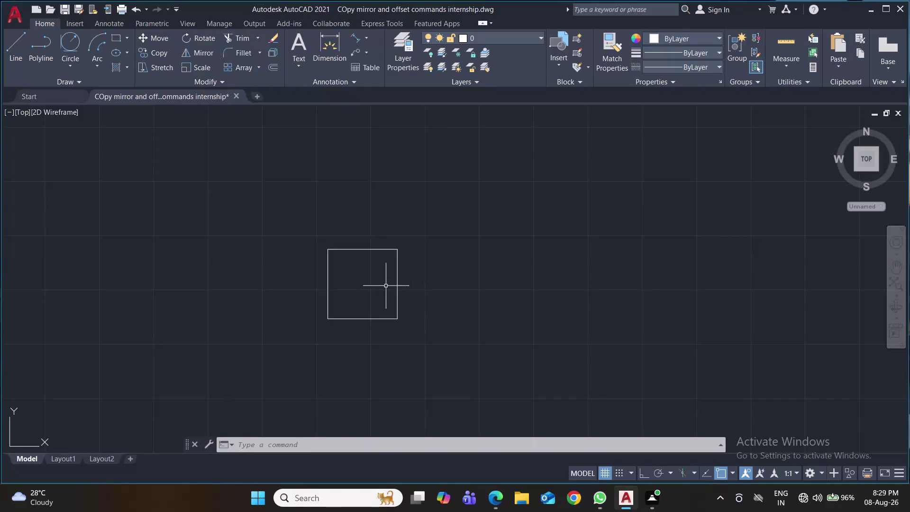
Start a line at the square's corner, then cancel it.
click(13, 53)
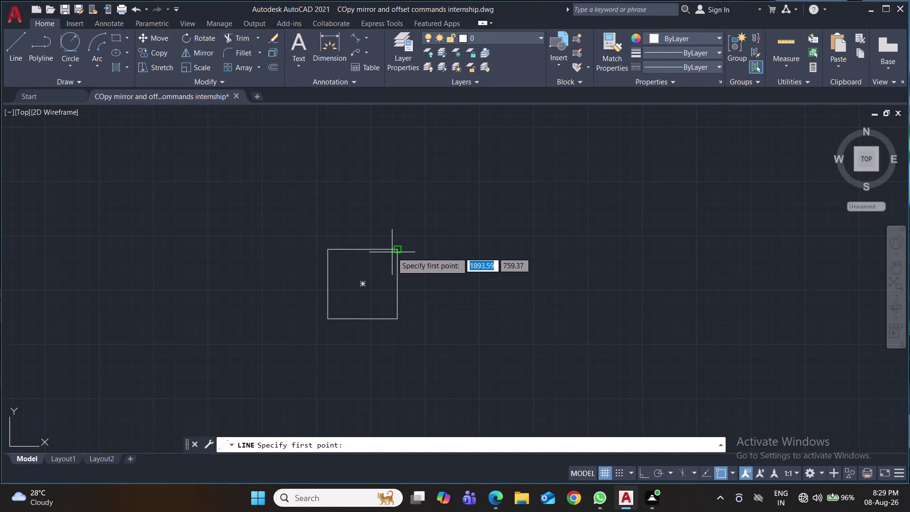
click(395, 284)
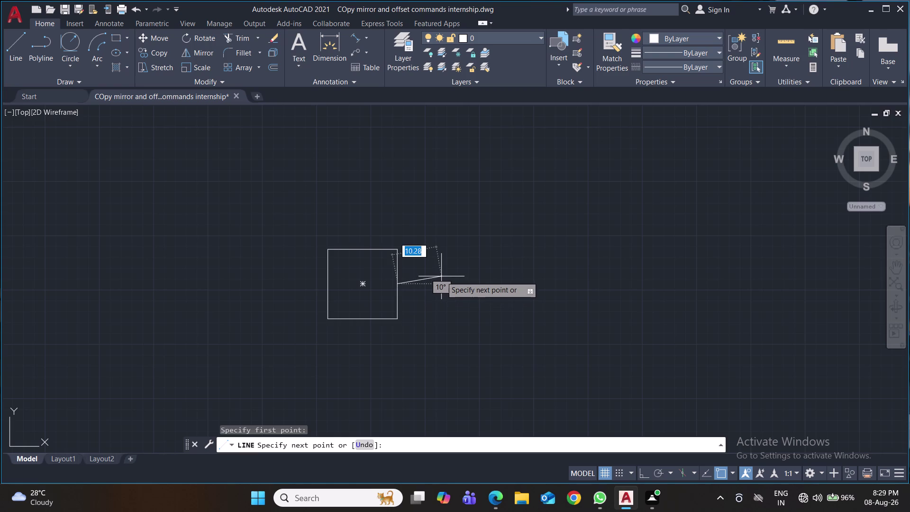
key(Escape)
Draw a radius-24 circle centred on the square's centre.
key(c)
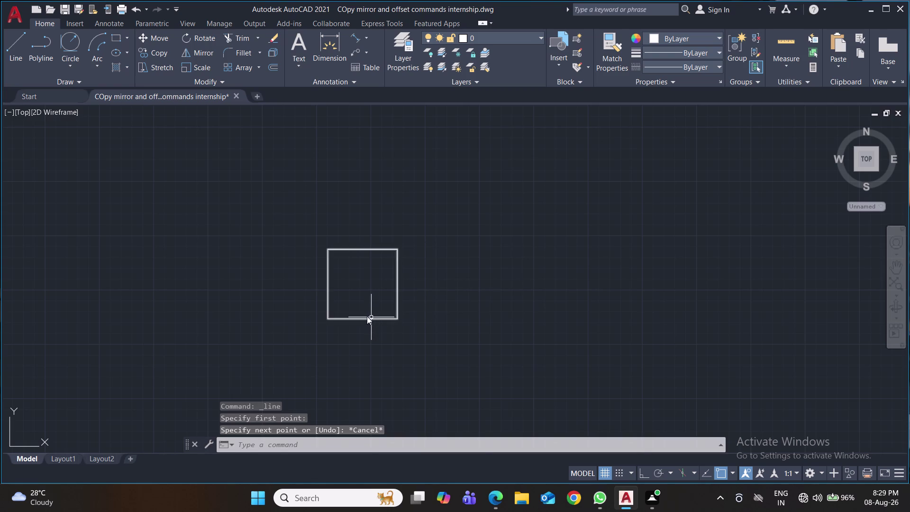
key(Return)
click(362, 285)
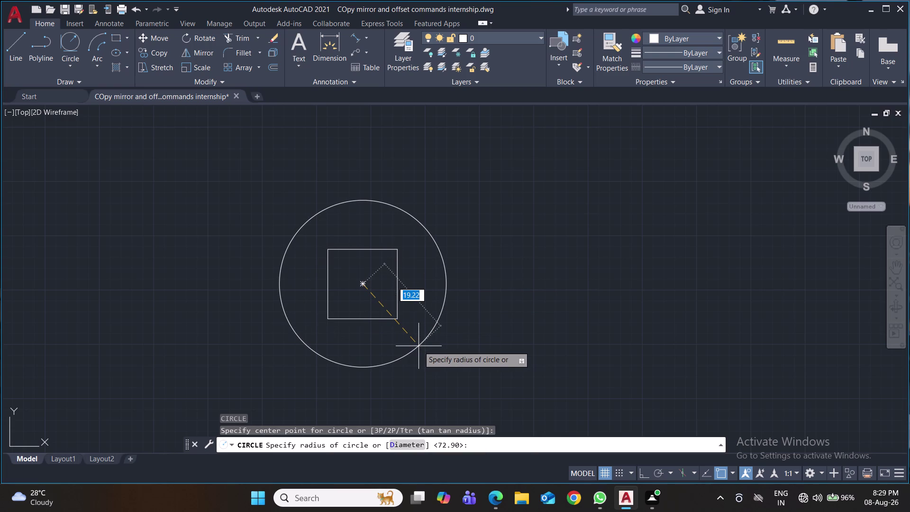
text(24)
key(Return)
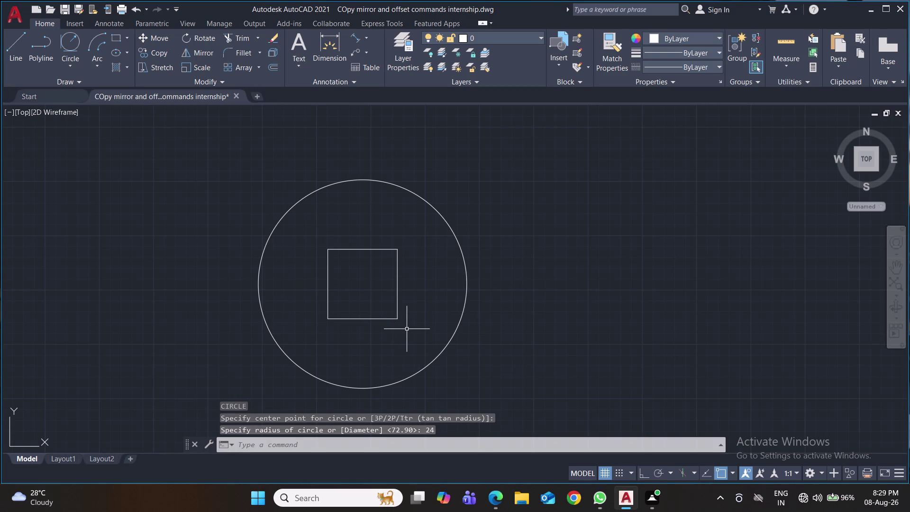
key(l)
key(Return)
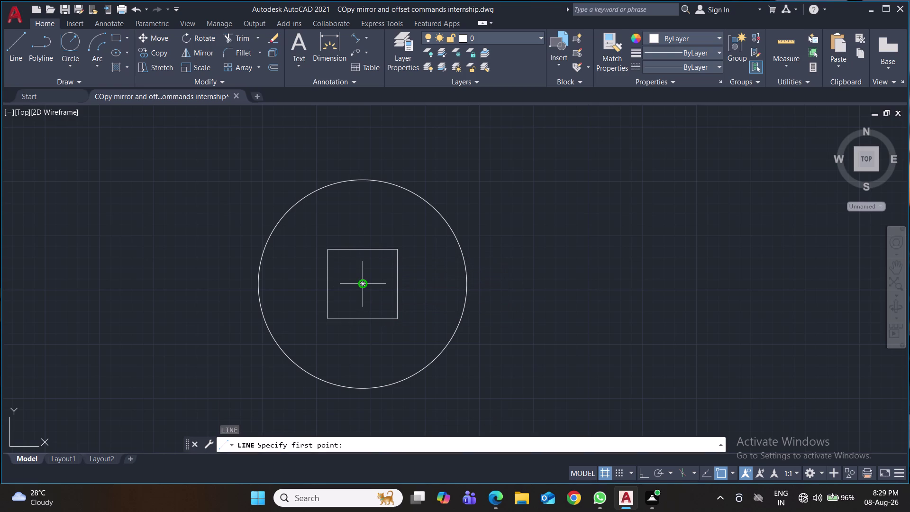
Draw lines from the square's right and top midpoints out to the circle.
click(397, 284)
click(465, 283)
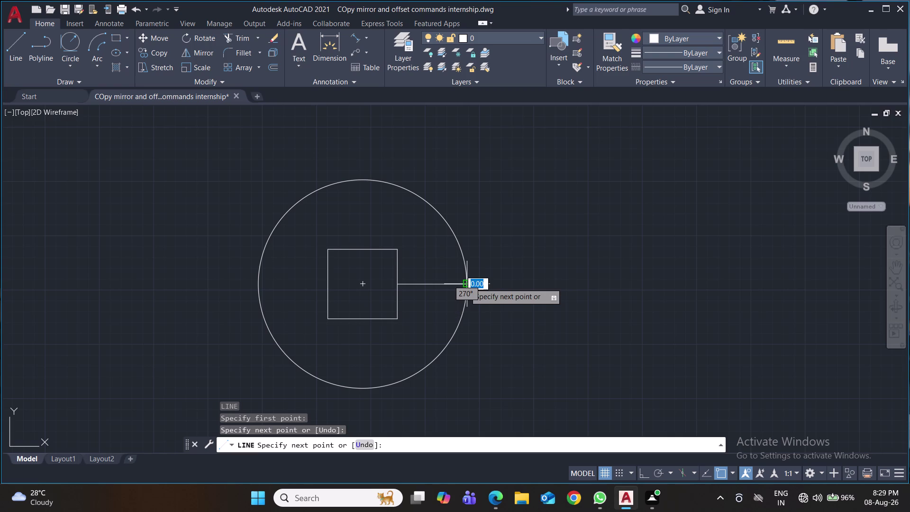
key(Return)
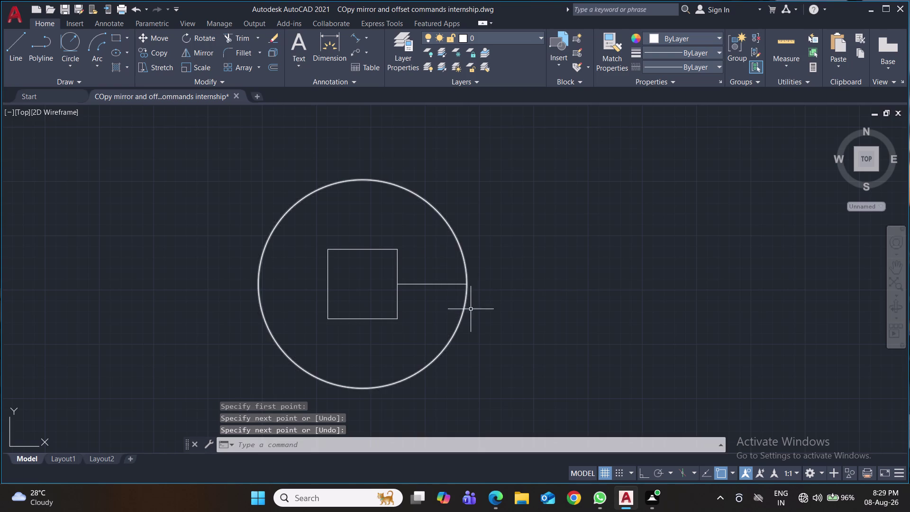
key(space)
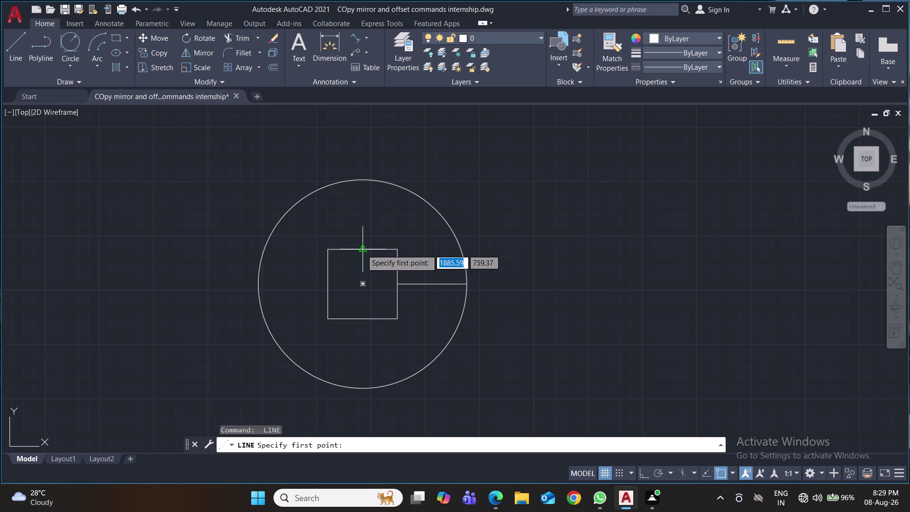
click(361, 248)
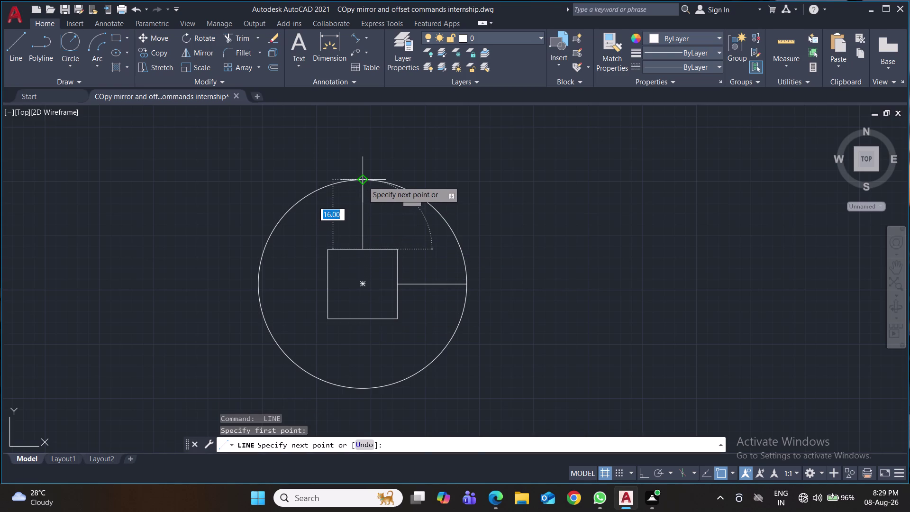
click(363, 179)
key(Return)
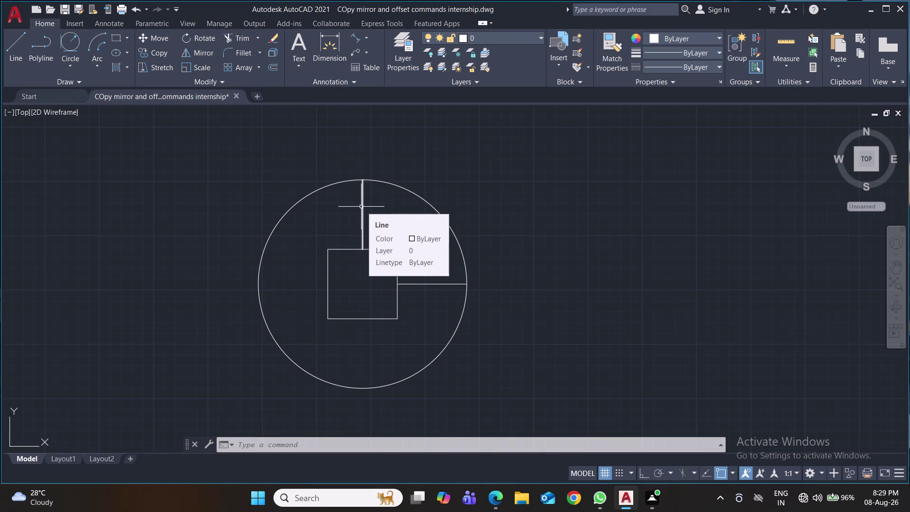
Draw lines from the left and bottom midpoints to the circle, then save.
key(space)
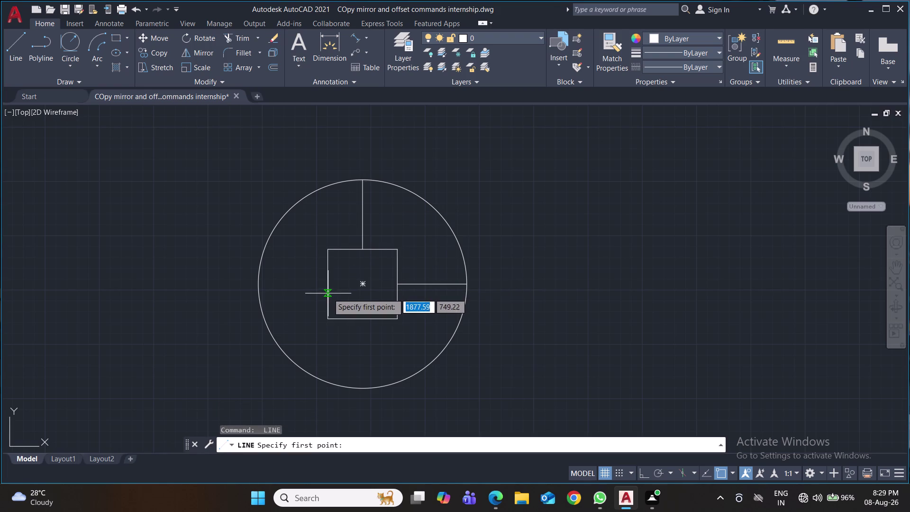
click(327, 285)
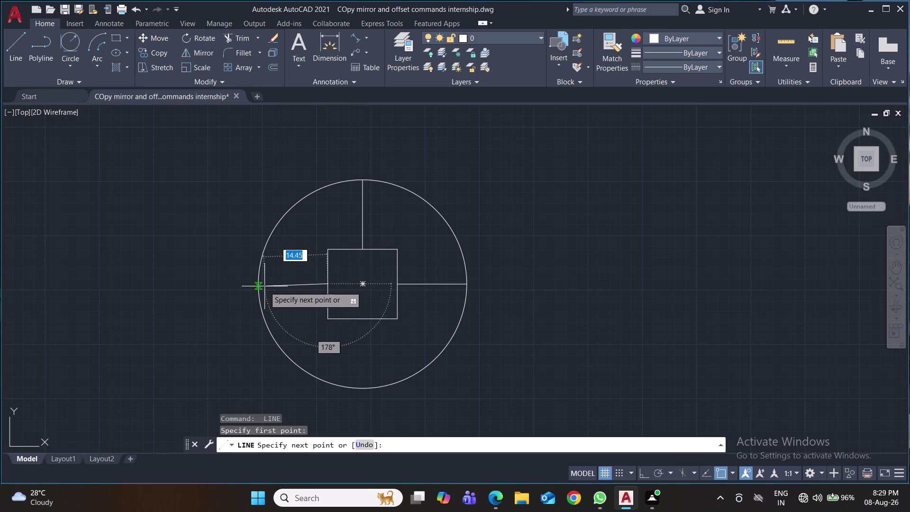
click(260, 284)
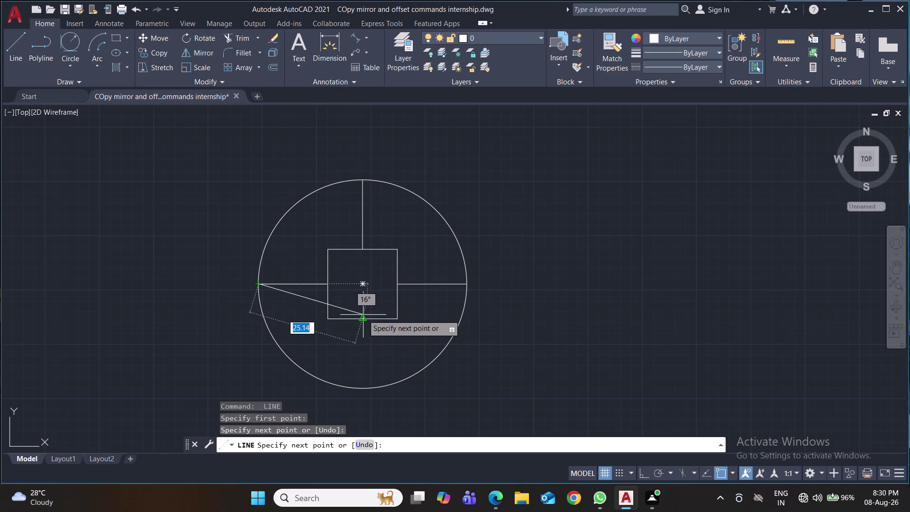
key(Return)
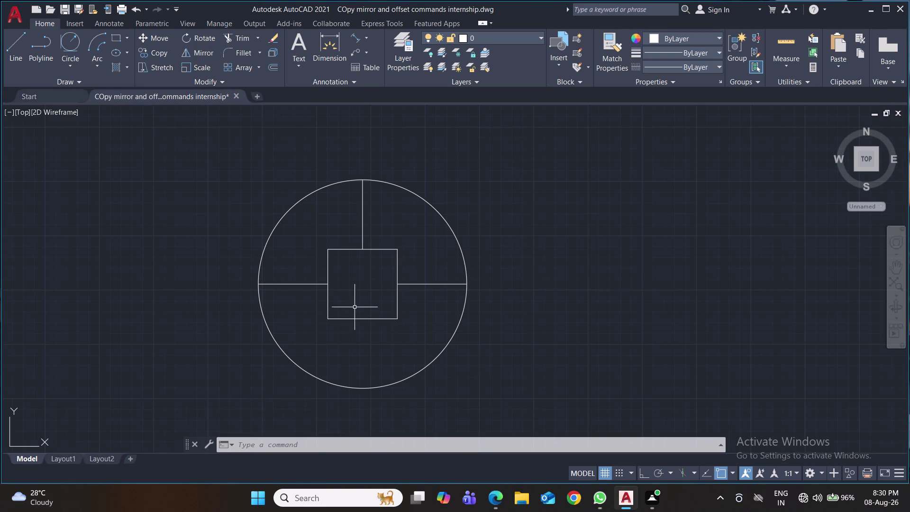
key(space)
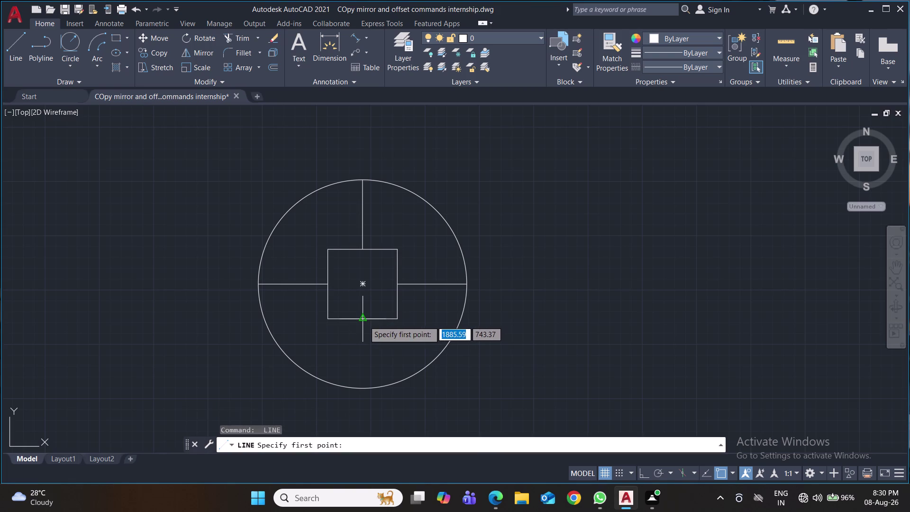
click(364, 321)
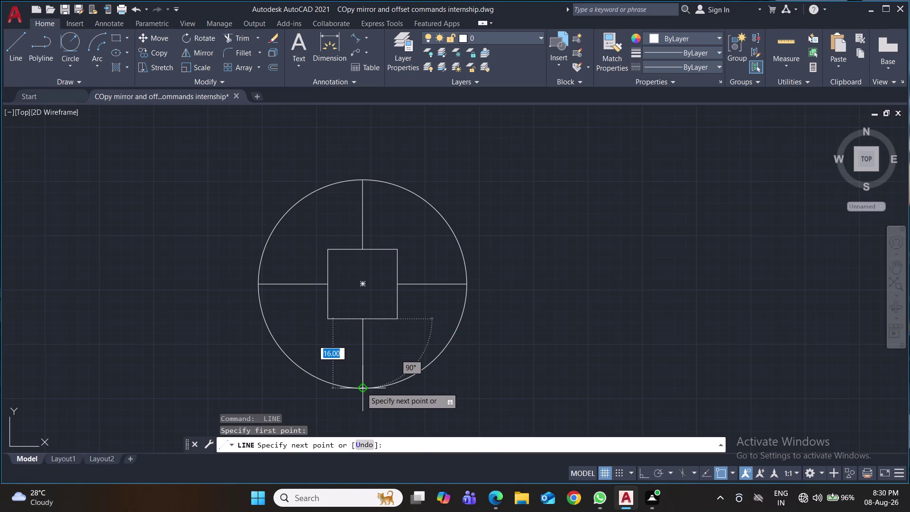
click(361, 388)
key(Return)
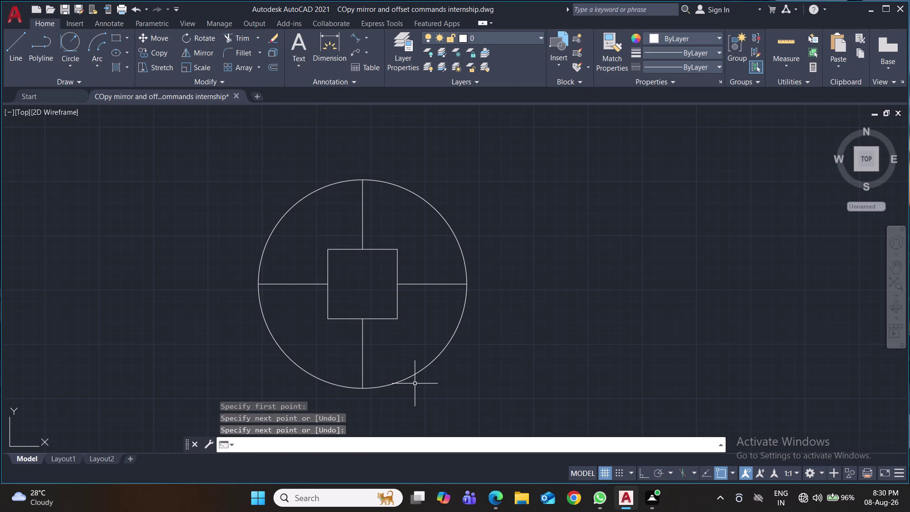
key(ctrl+s)
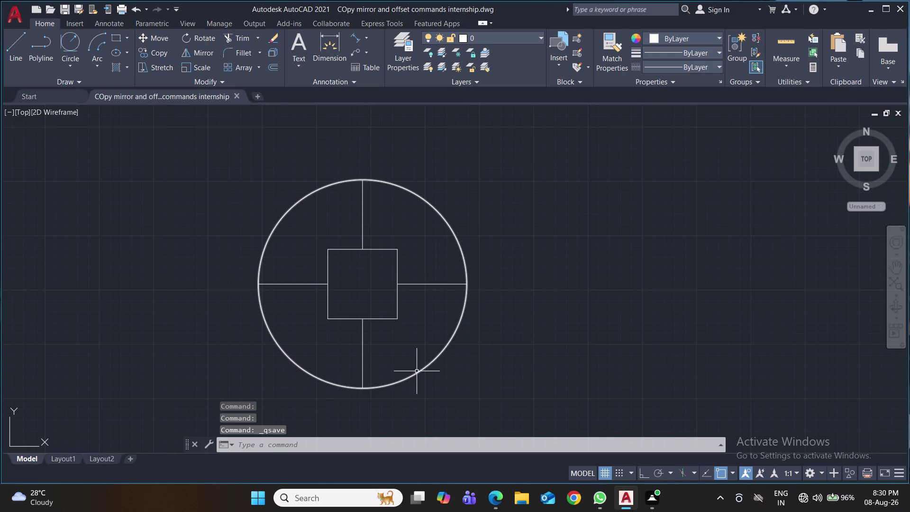
Draw a radius-4 circle centred on the big circle's right quadrant and save.
click(72, 65)
click(86, 87)
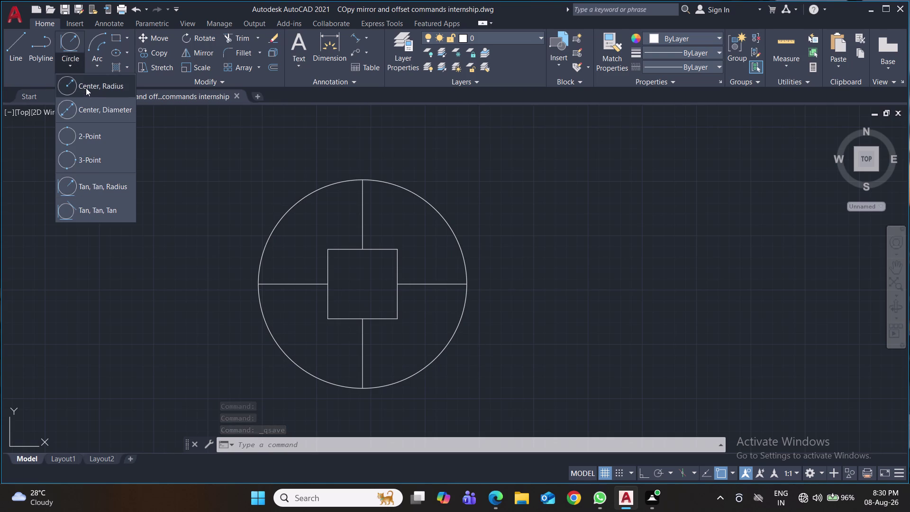
click(468, 285)
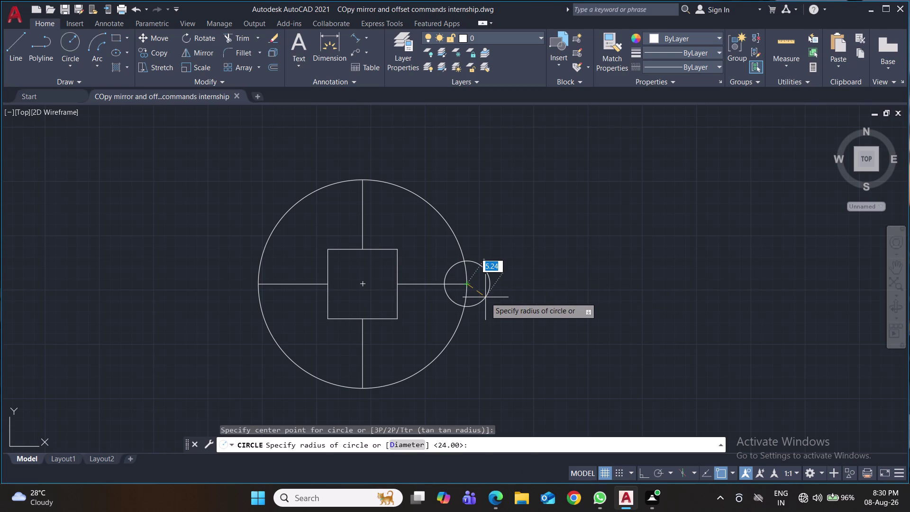
key(4)
key(Return)
key(ctrl+s)
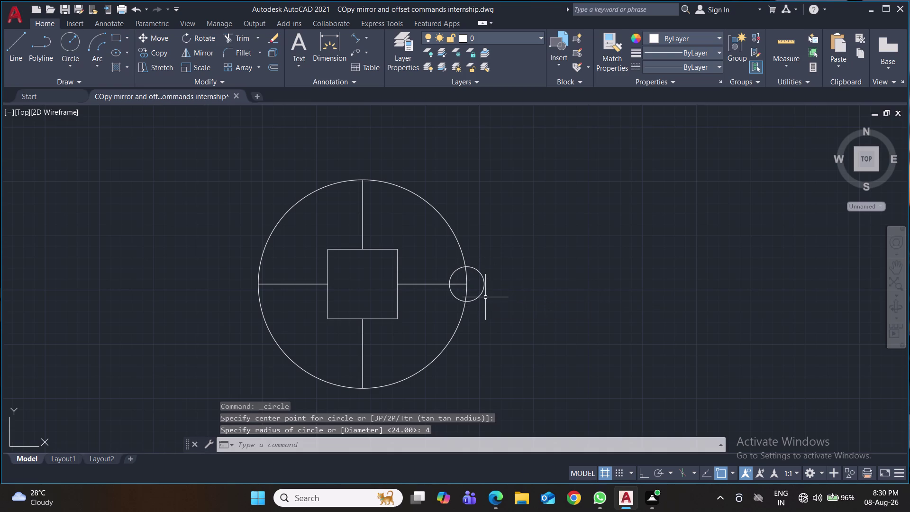
key(ctrl+s)
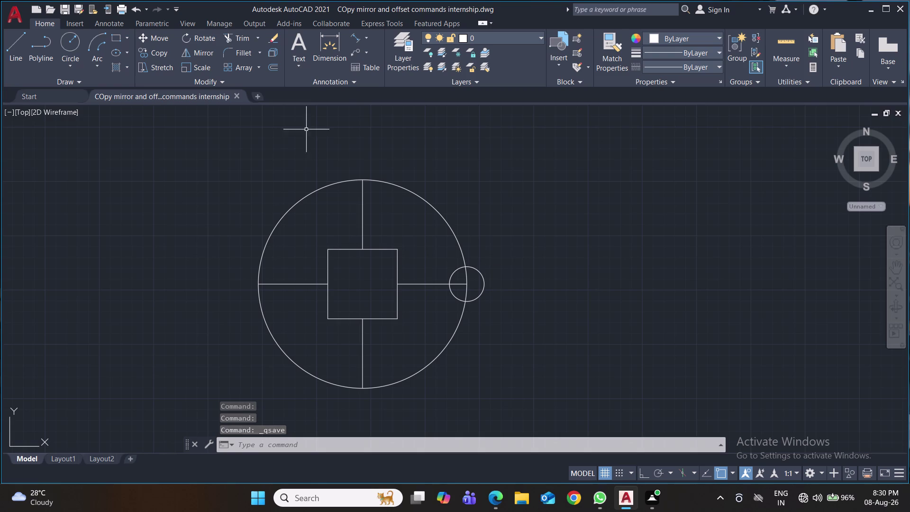
click(259, 66)
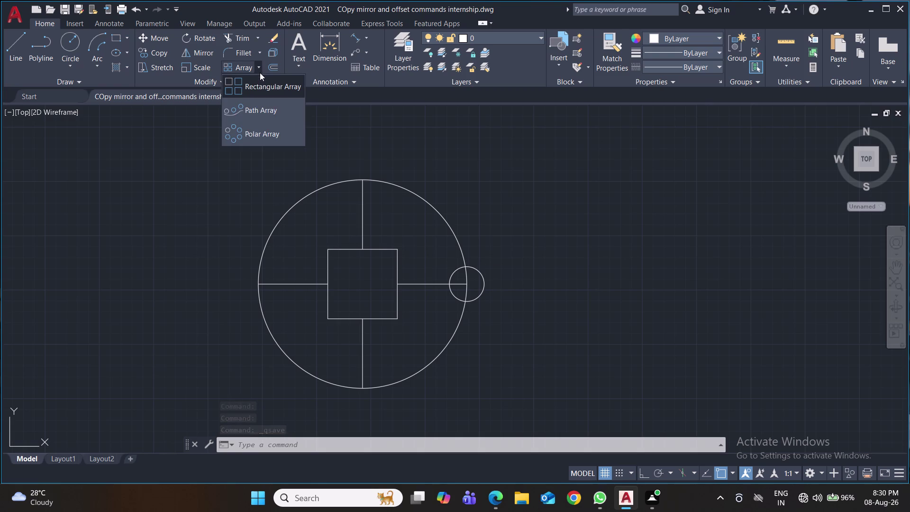
Polar-array the small circle around the big circle's centre with 8 items.
click(275, 134)
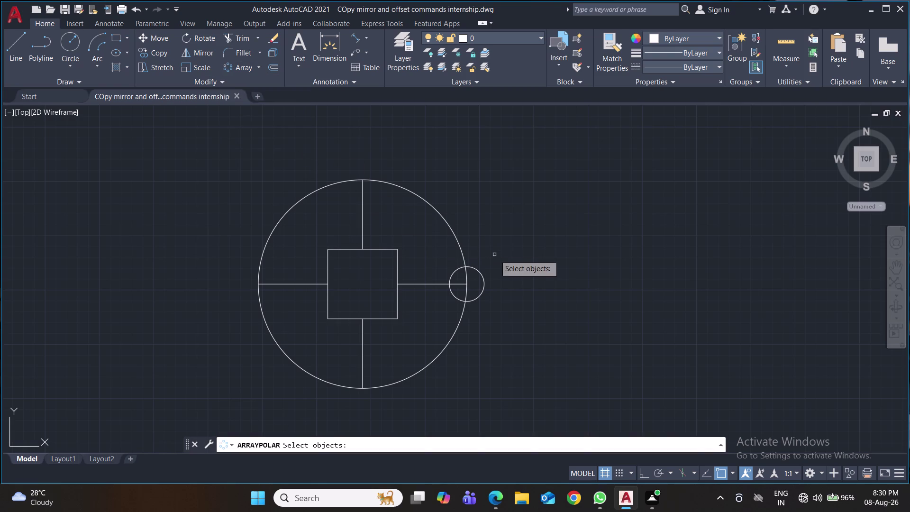
click(480, 274)
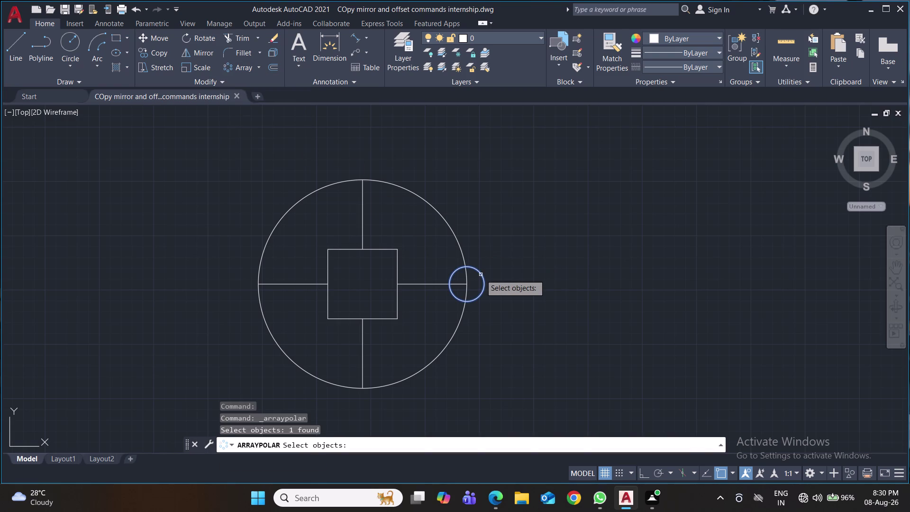
key(Return)
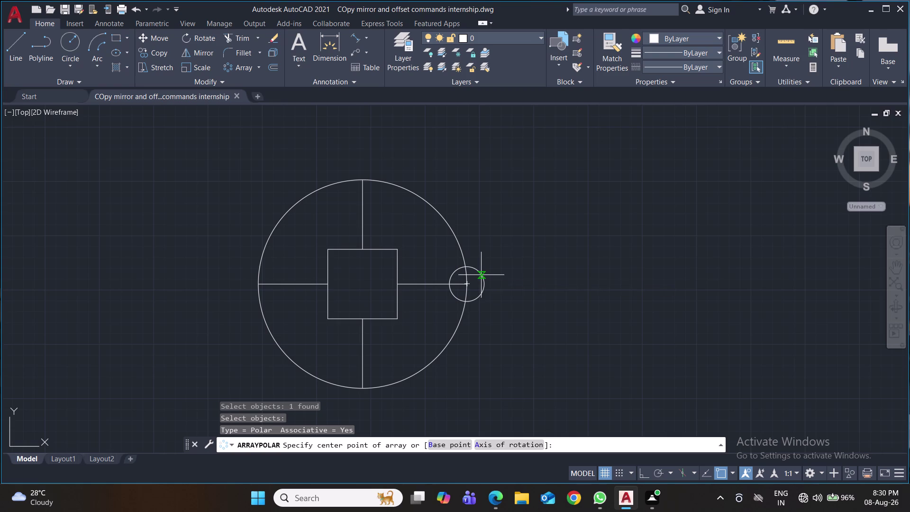
click(362, 287)
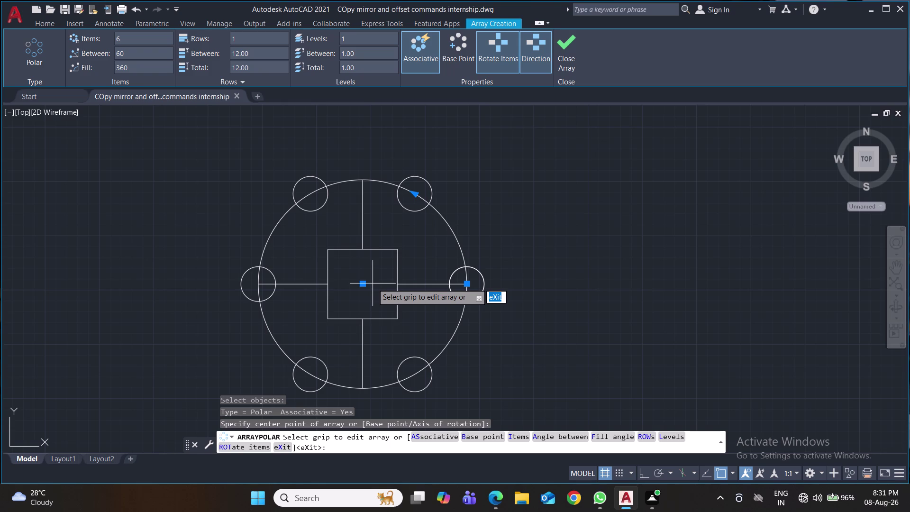
click(153, 38)
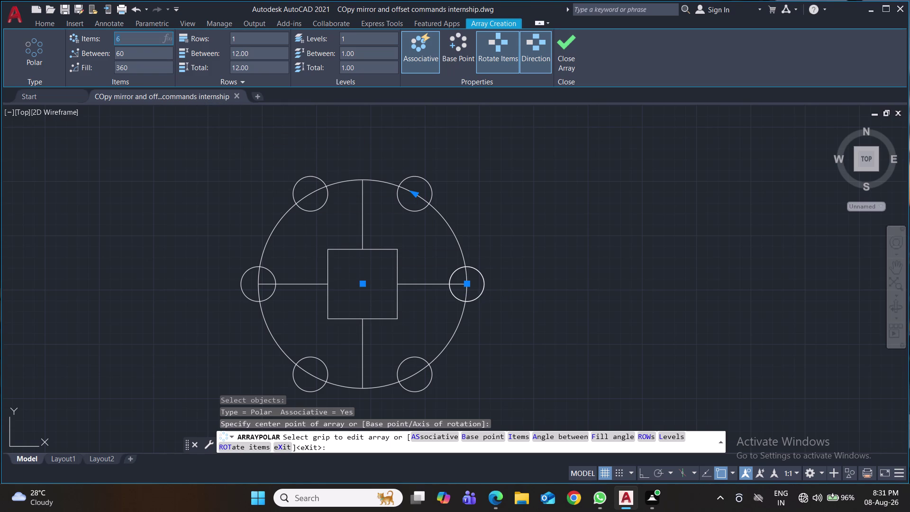
key(8)
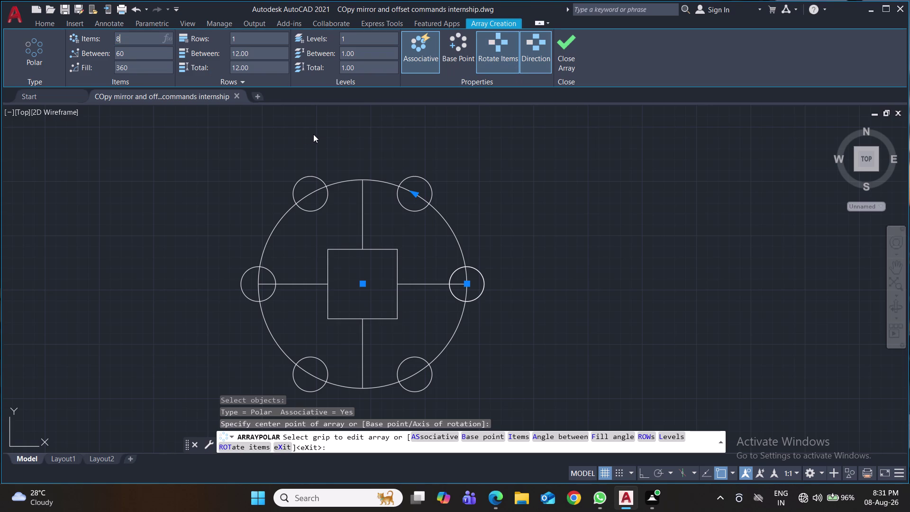
key(Return)
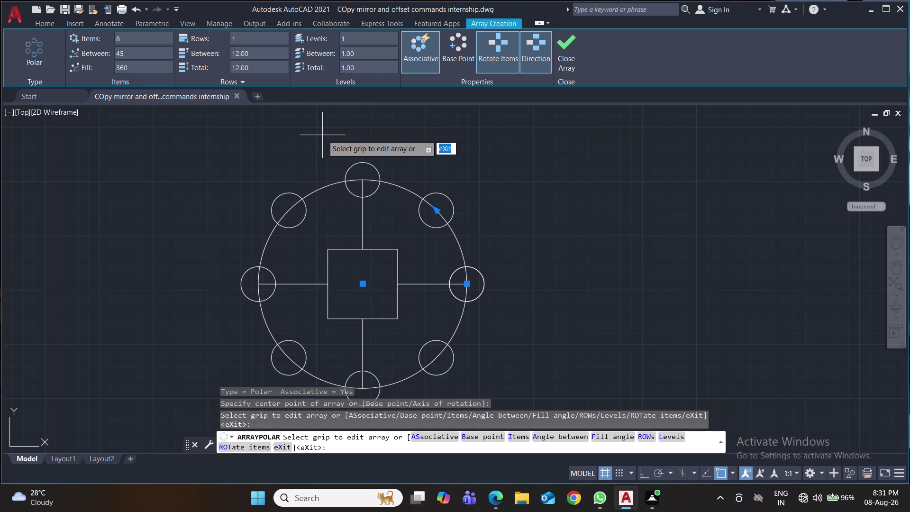
click(323, 135)
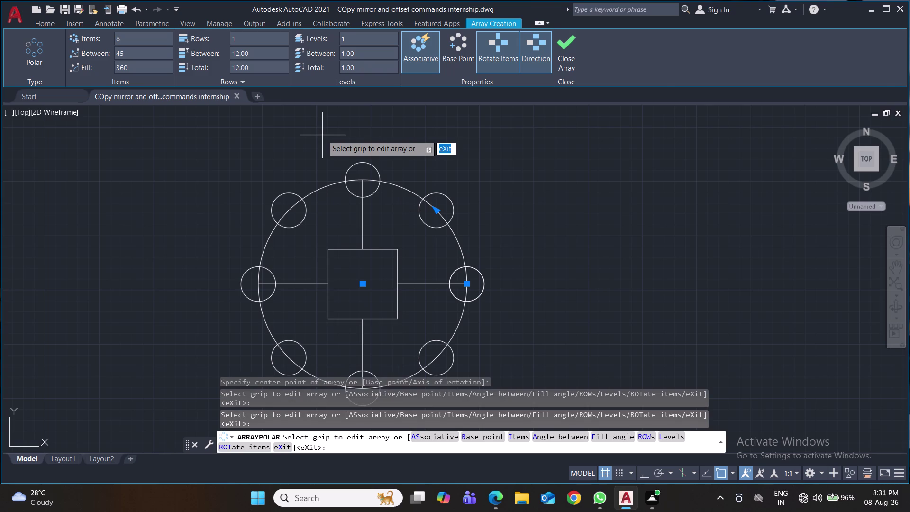
key(Return)
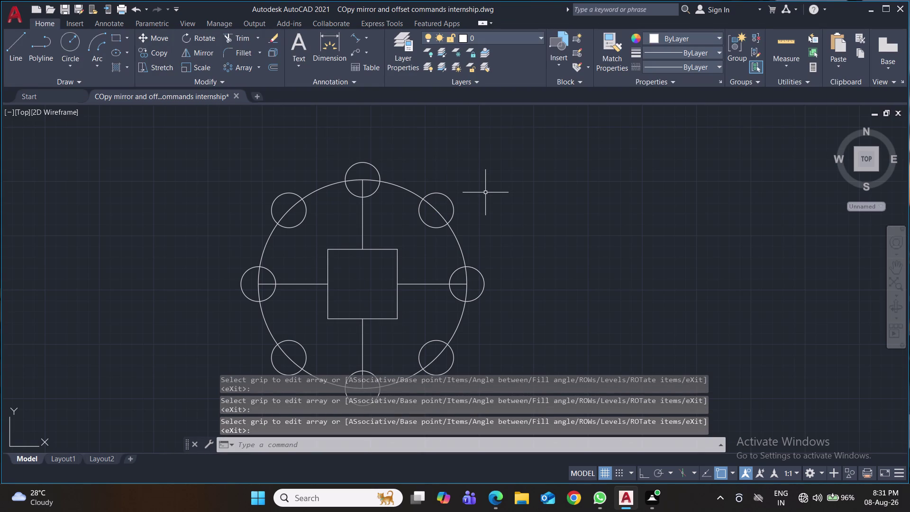
Change the large circle's linetype to CENTER and save the drawing.
key(ctrl+s)
middle_drag(507, 224, 506, 203)
click(454, 215)
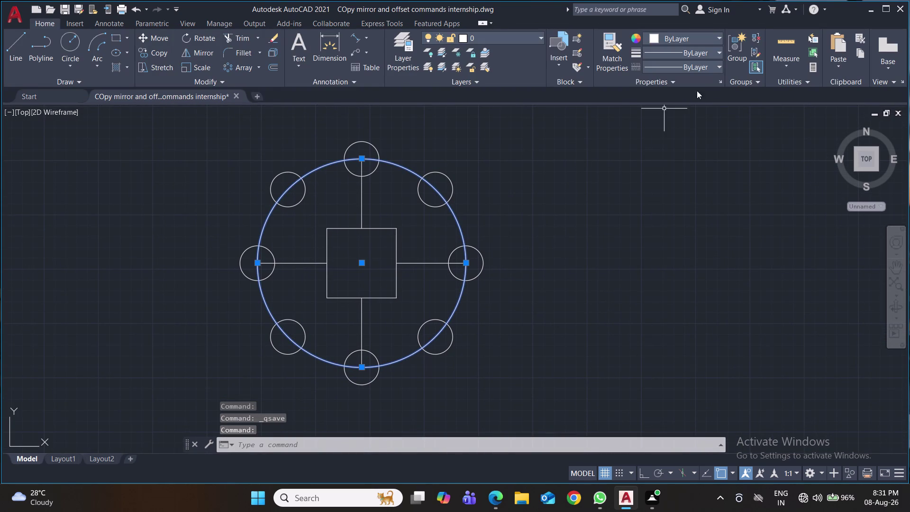
click(717, 66)
click(703, 106)
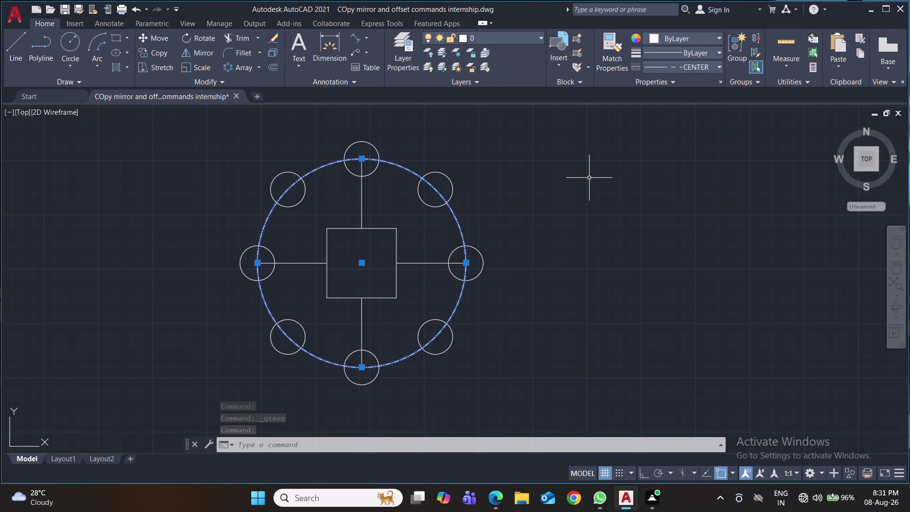
key(ctrl+s)
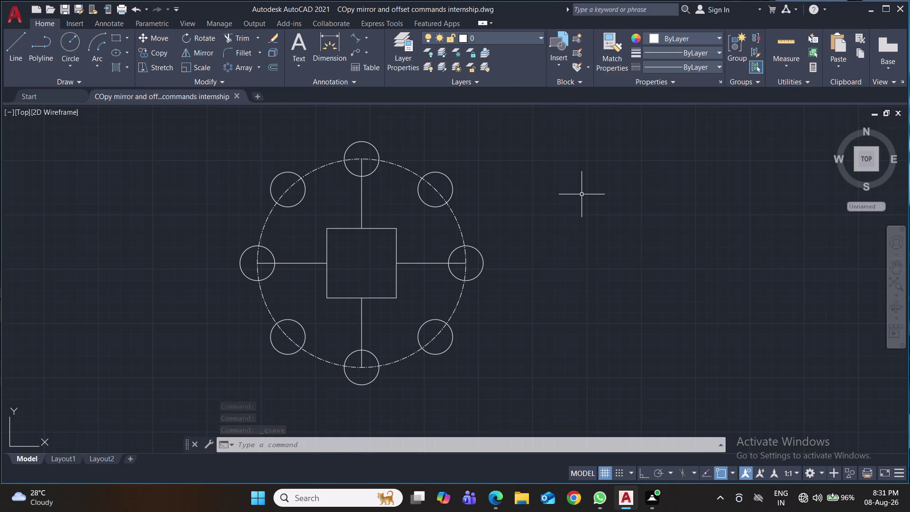
middle_drag(558, 236, 554, 189)
middle_drag(552, 201, 541, 225)
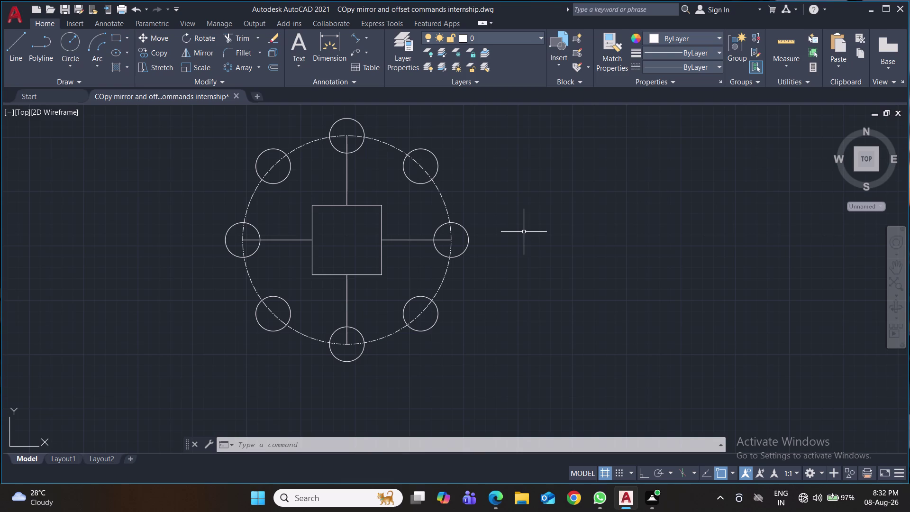
middle_drag(525, 232, 533, 174)
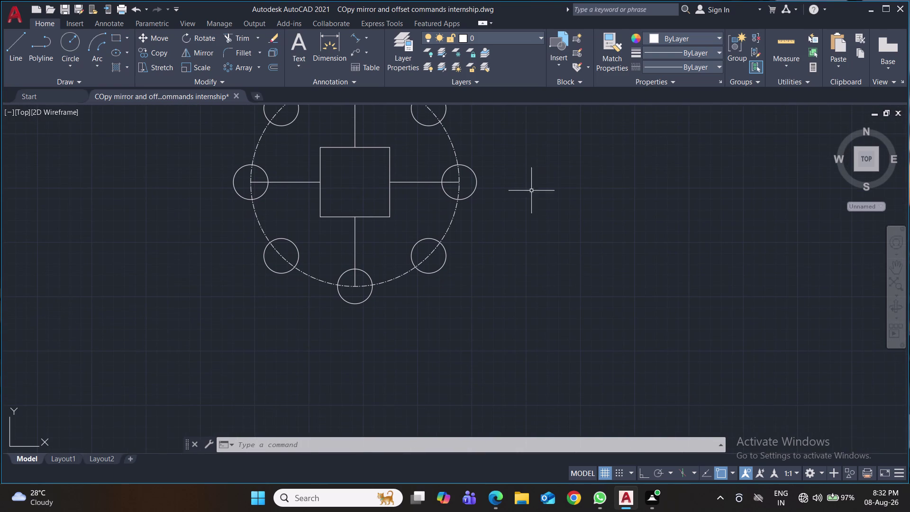
middle_drag(531, 254, 530, 235)
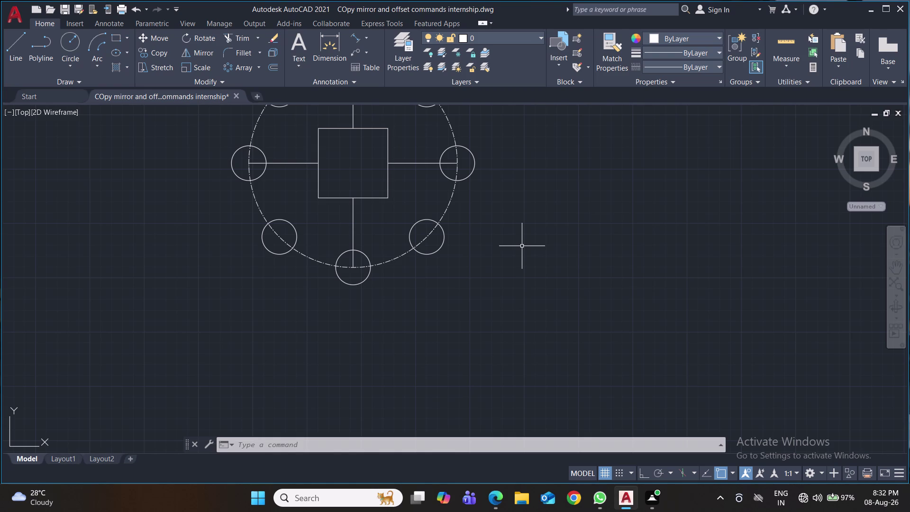
middle_drag(520, 241, 533, 297)
middle_drag(533, 297, 533, 332)
middle_drag(531, 303, 535, 319)
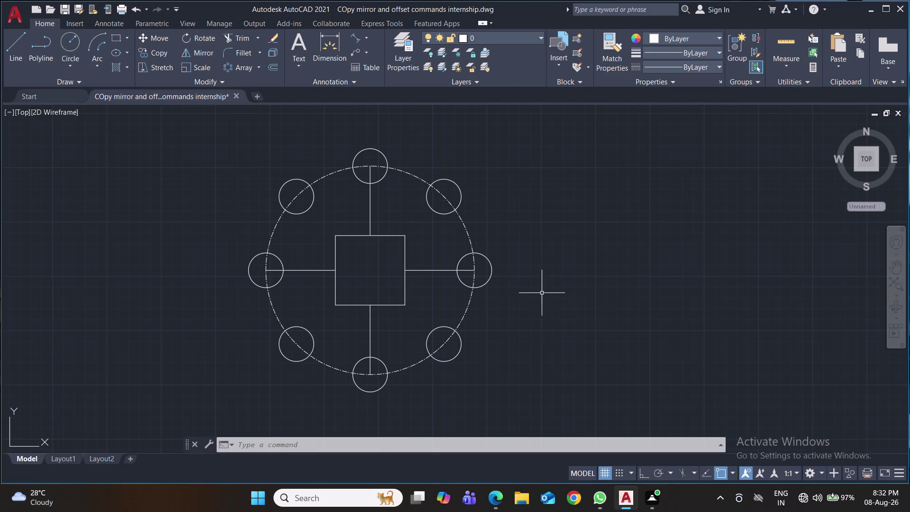
middle_drag(547, 293, 546, 282)
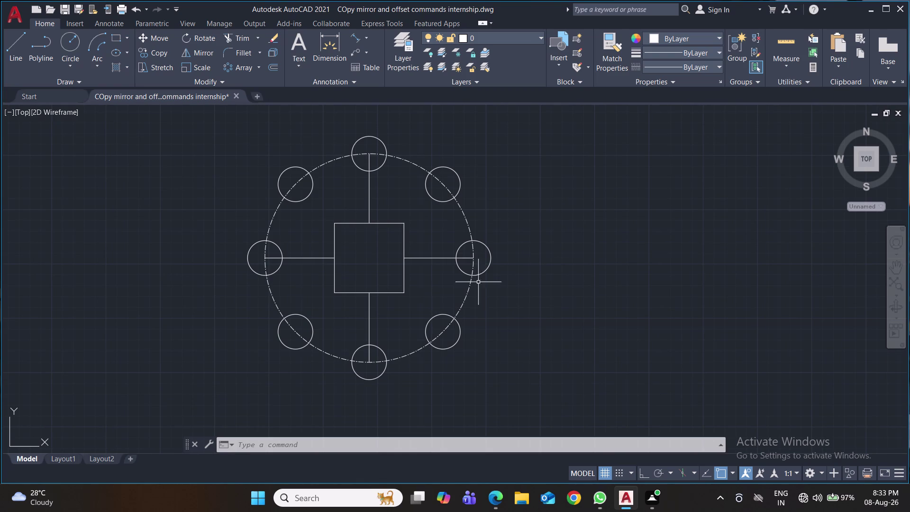
middle_drag(563, 255, 565, 280)
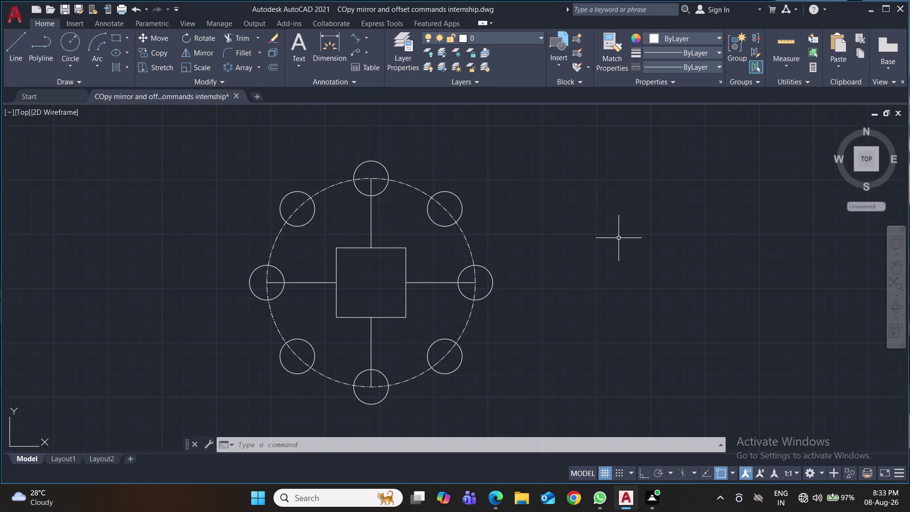
text(pol)
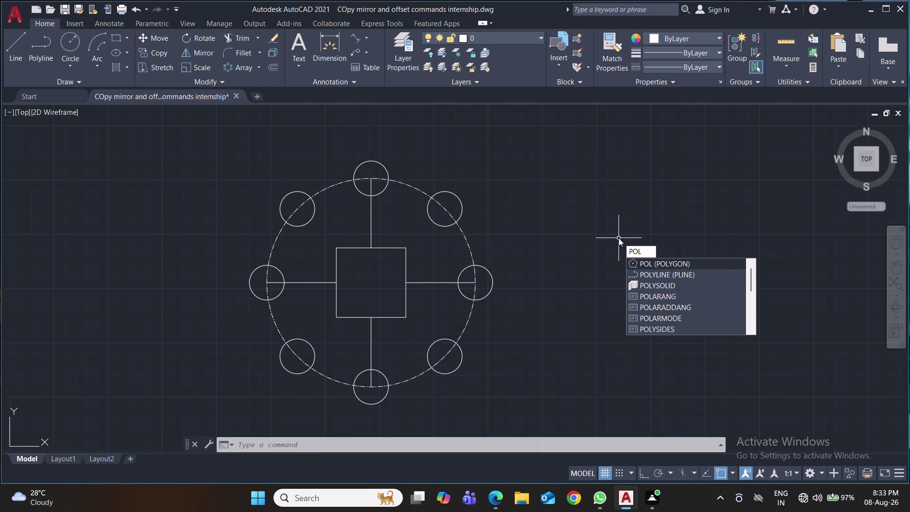
Draw an 8-sided polygon, circumscribed, centred on the square, enclosing the rim circles.
key(Return)
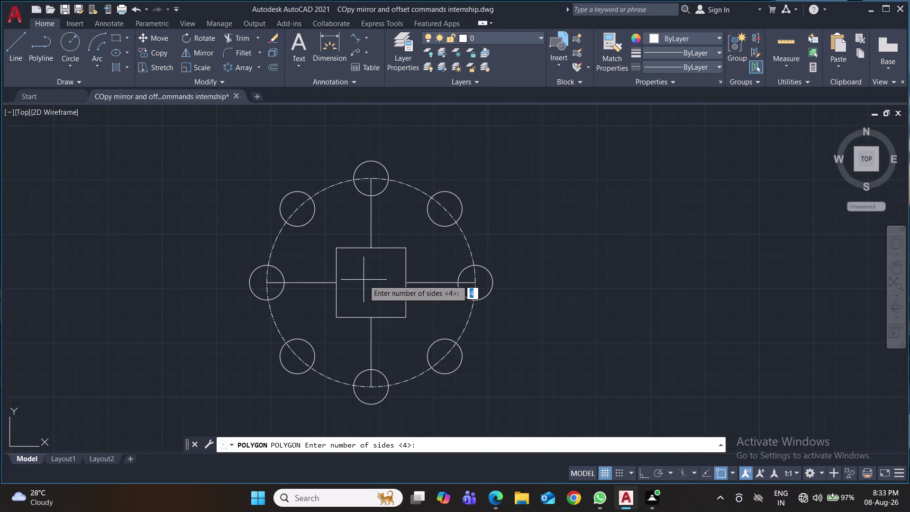
key(8)
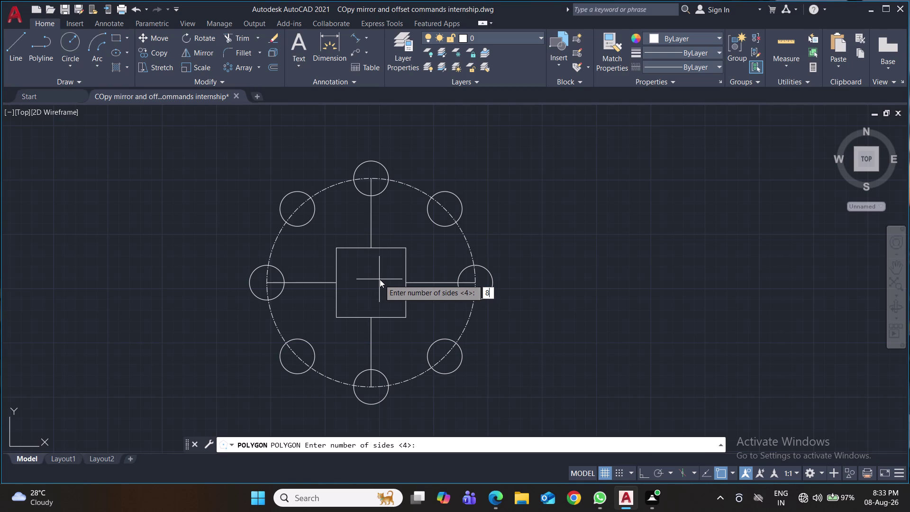
key(Return)
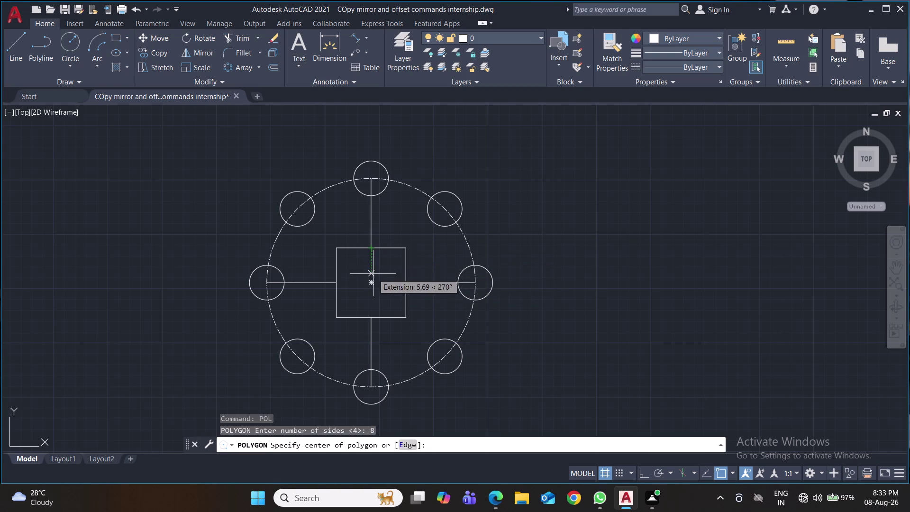
click(372, 281)
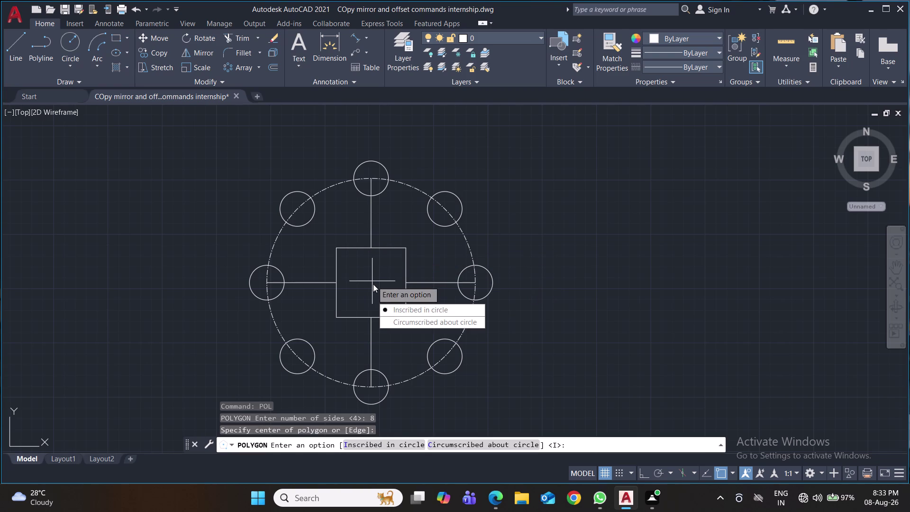
drag(421, 321, 372, 281)
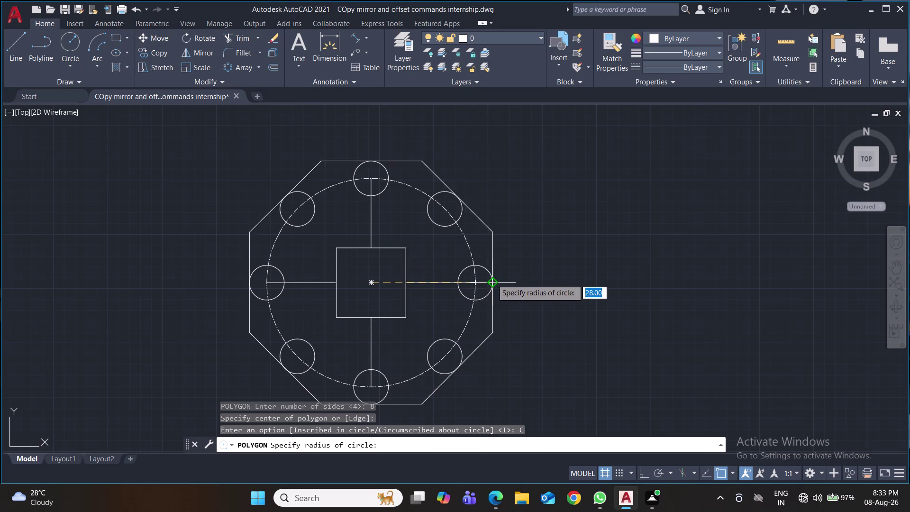
middle_drag(528, 283, 526, 256)
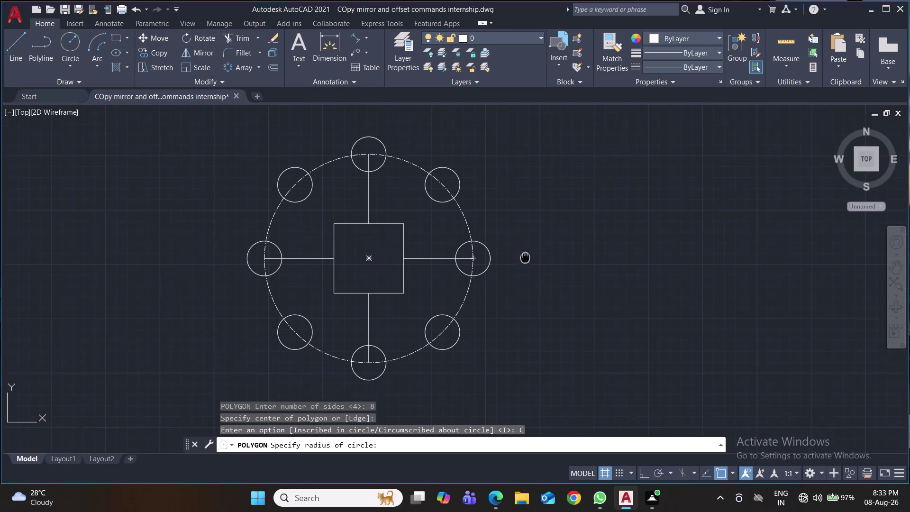
middle_drag(525, 256, 525, 244)
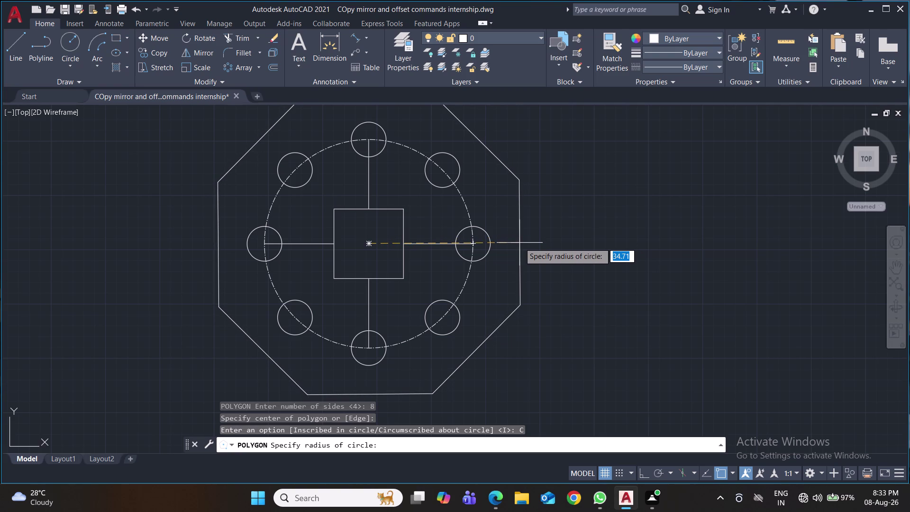
click(519, 243)
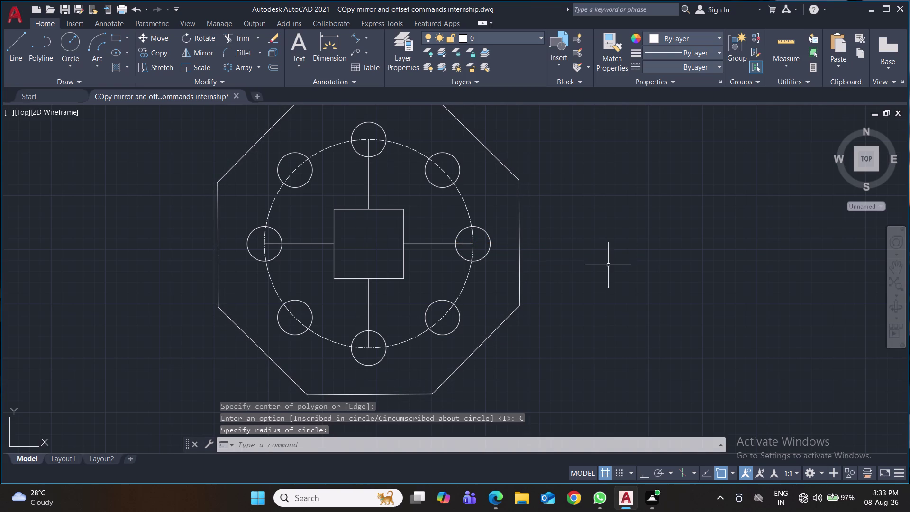
middle_drag(612, 259, 616, 275)
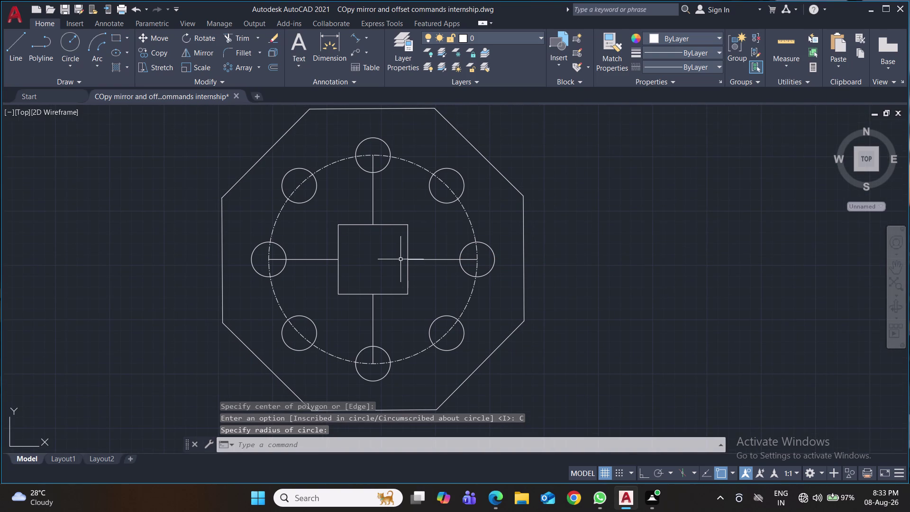
Draw a horizontal line from the square's centre rightward past the octagon.
key(l)
key(Return)
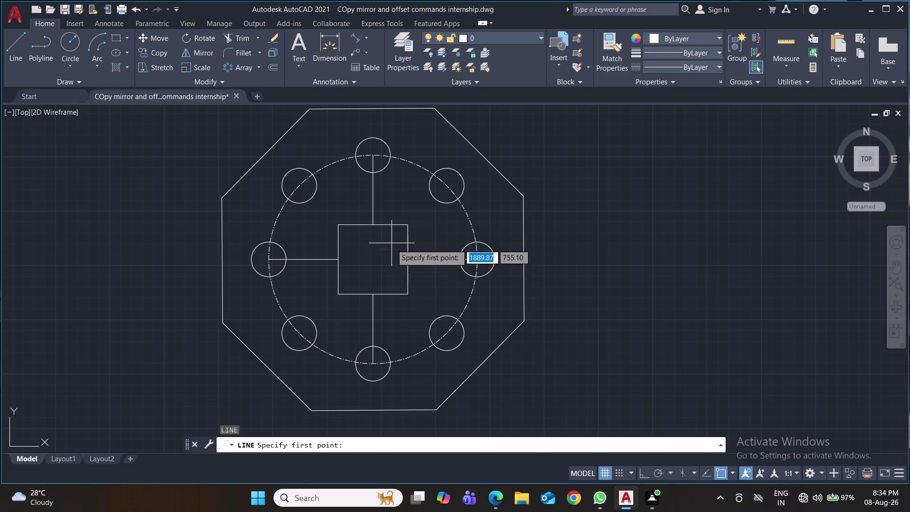
click(373, 258)
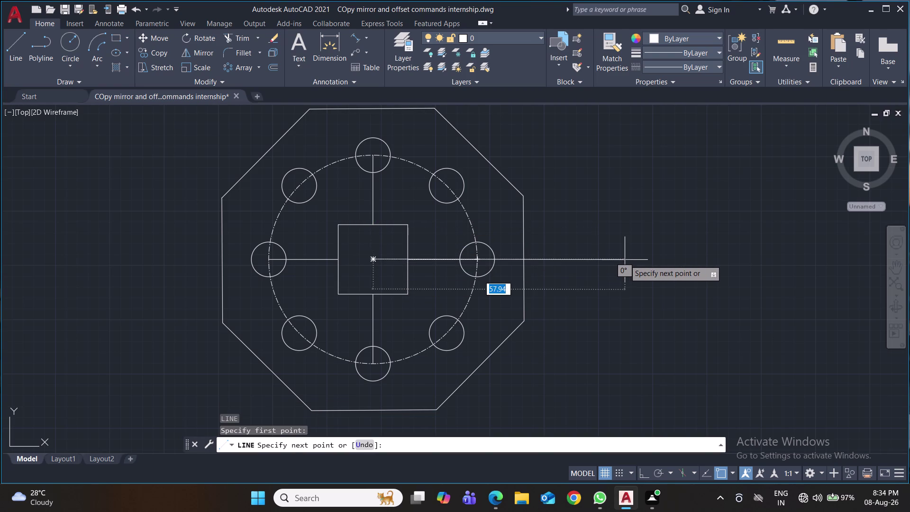
click(625, 260)
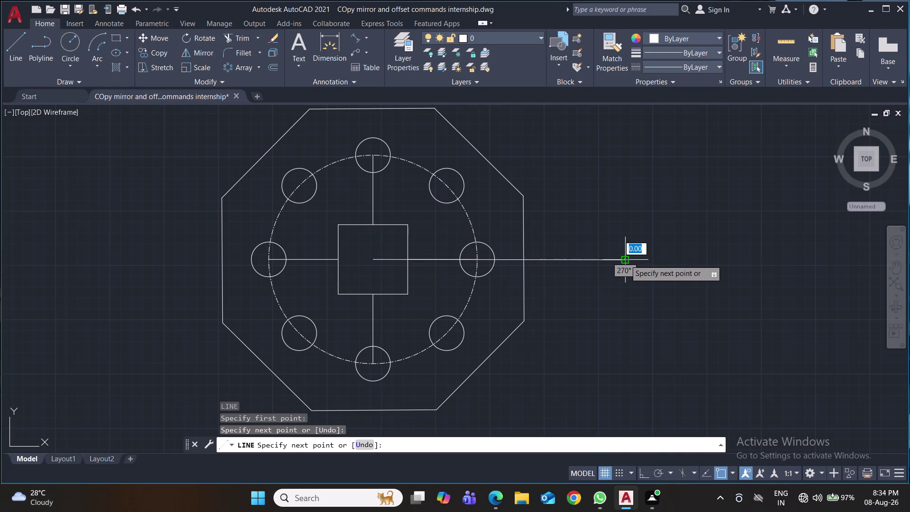